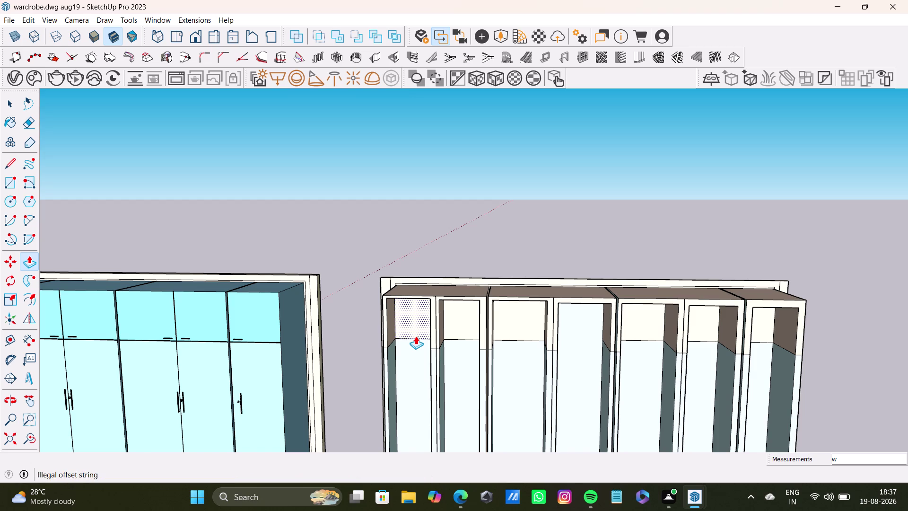
Bring up the context menu for the selected dotted upper panel face on the right wardrobe's door.
right_drag(416, 336, 427, 342)
key(q)
key(q)
key(q)
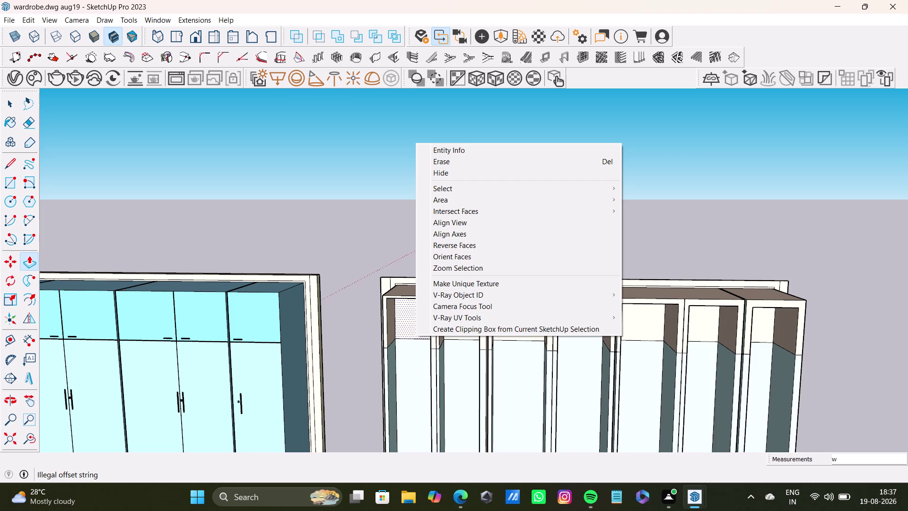
Display the upper panel face in Entity Info, showing it untagged with a 4.73 ft² area.
key(shift+Right)
key(shift+Right)
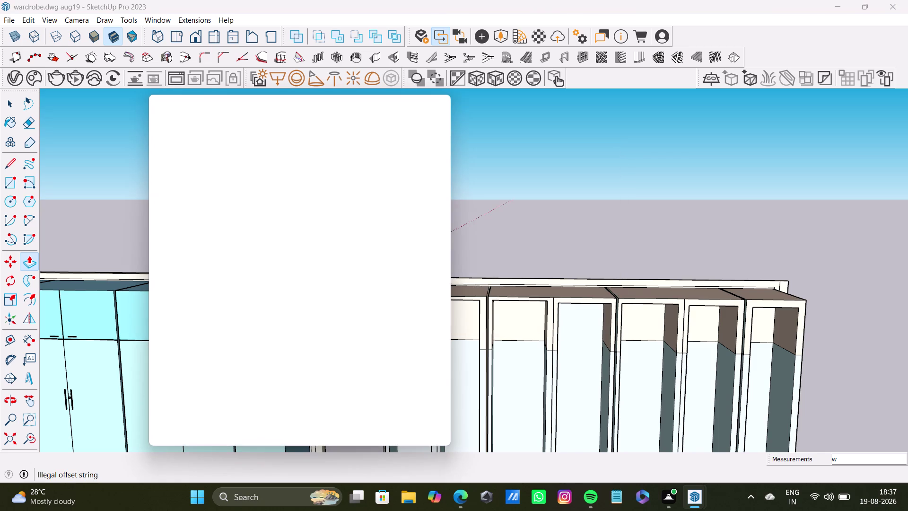
key(shift+Right)
key(Right)
key(Right)
key(Right)
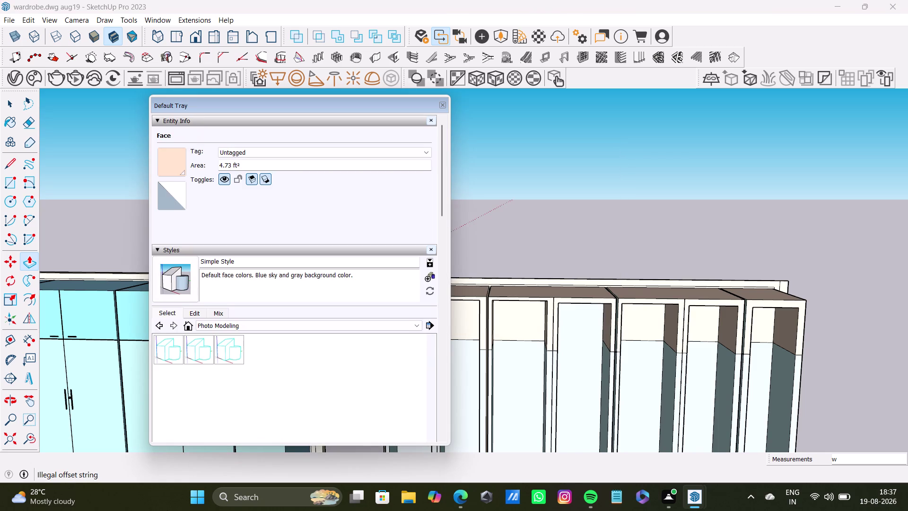
drag(167, 510, 174, 501)
key(Right)
key(Right)
key(Right)
key(Right)
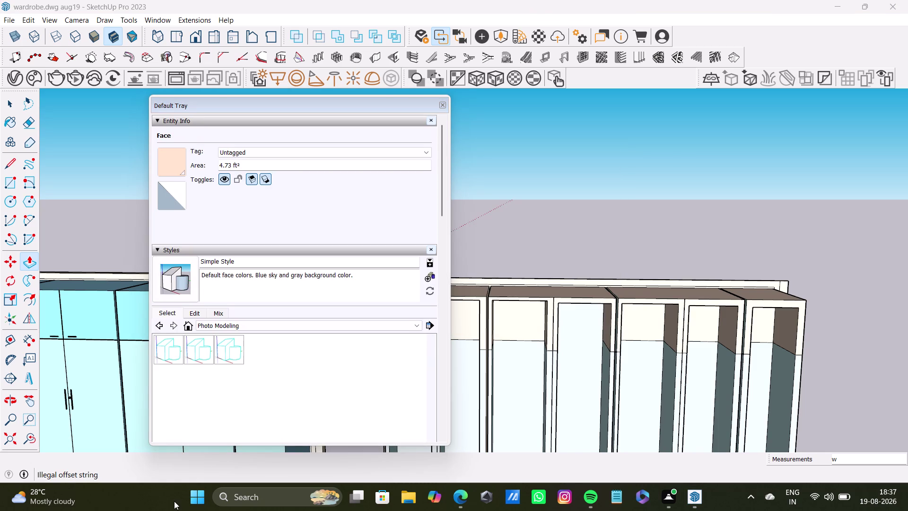
key(Right)
key(Right)
key(Right)
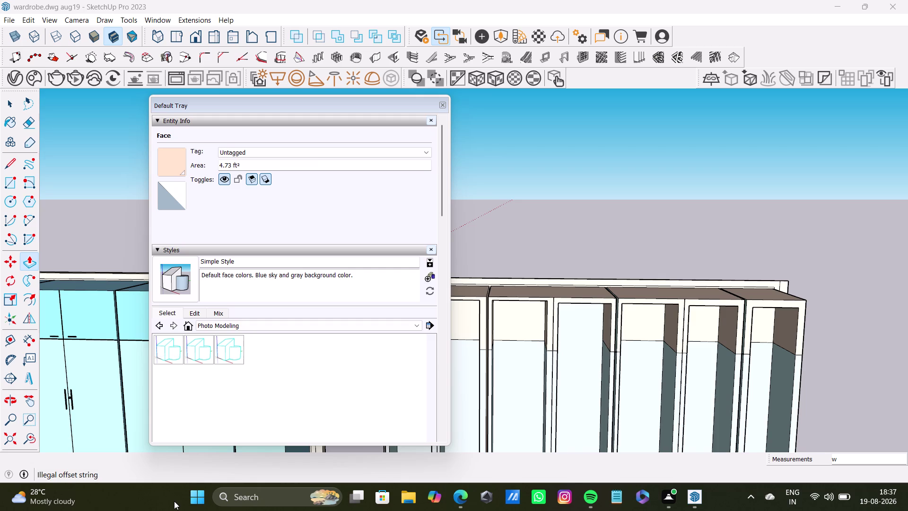